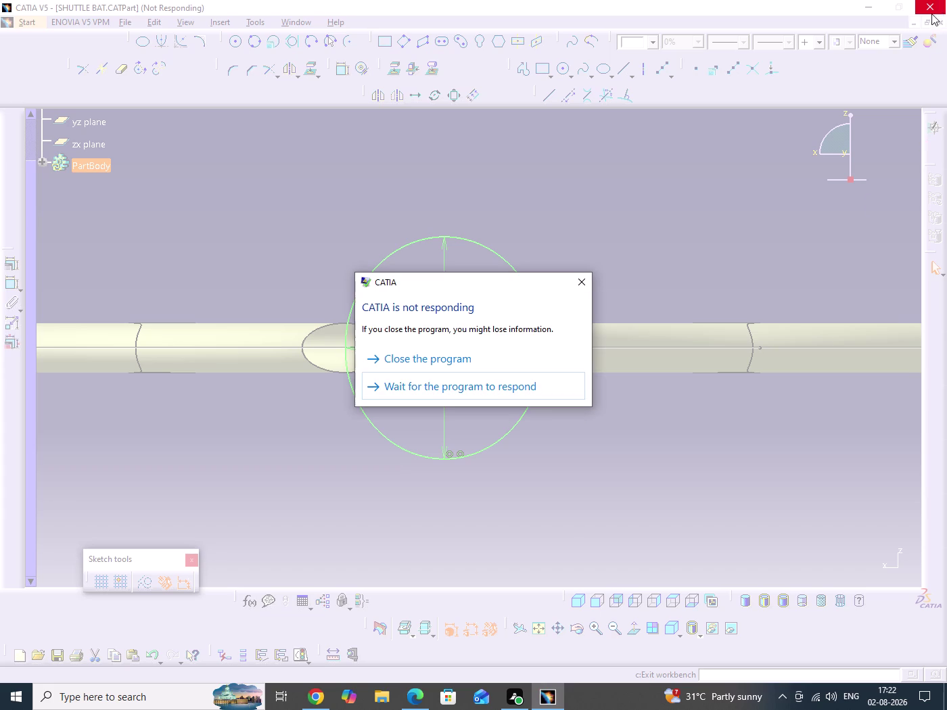
Choose 'Close the program' in the 'CATIA is not responding' dialog to end the frozen session.
click(396, 362)
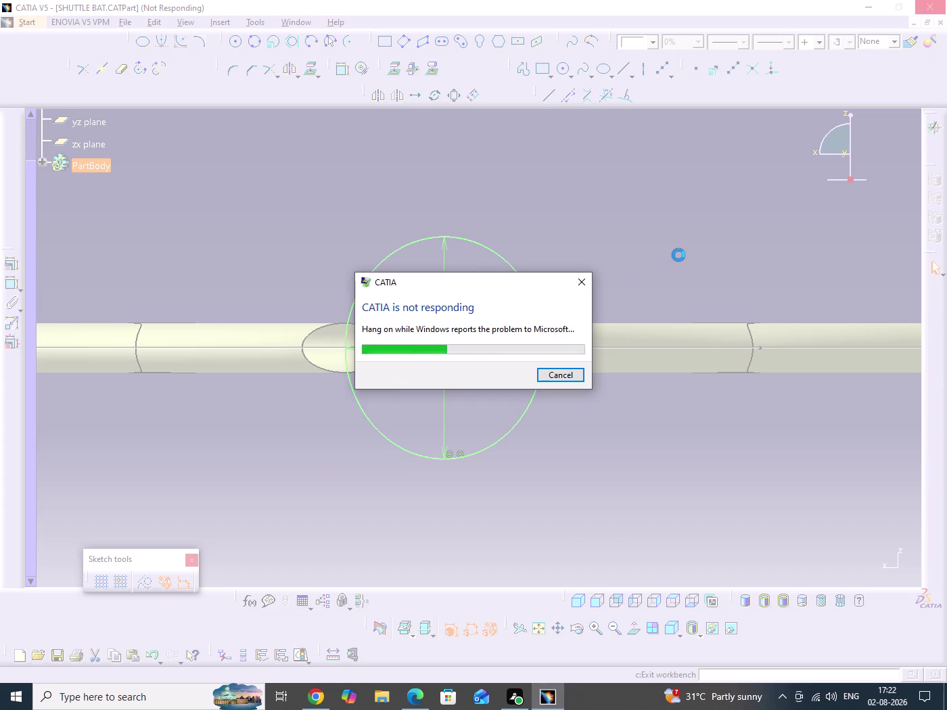